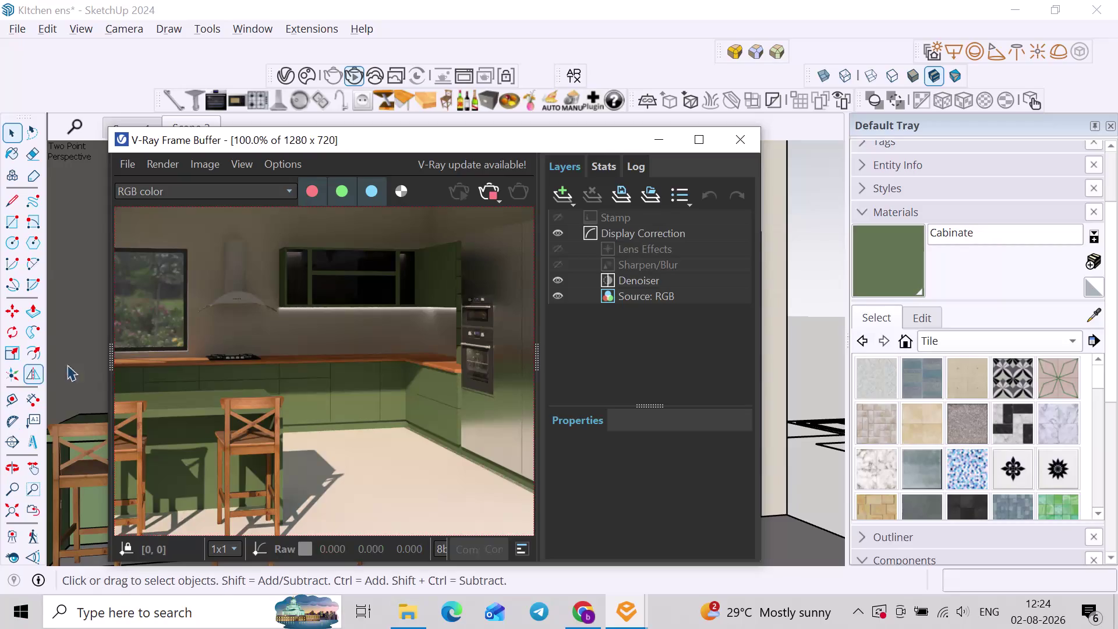
Zoom the Frame Buffer image and start a fresh render of the kitchen scene.
scroll(down, 3)
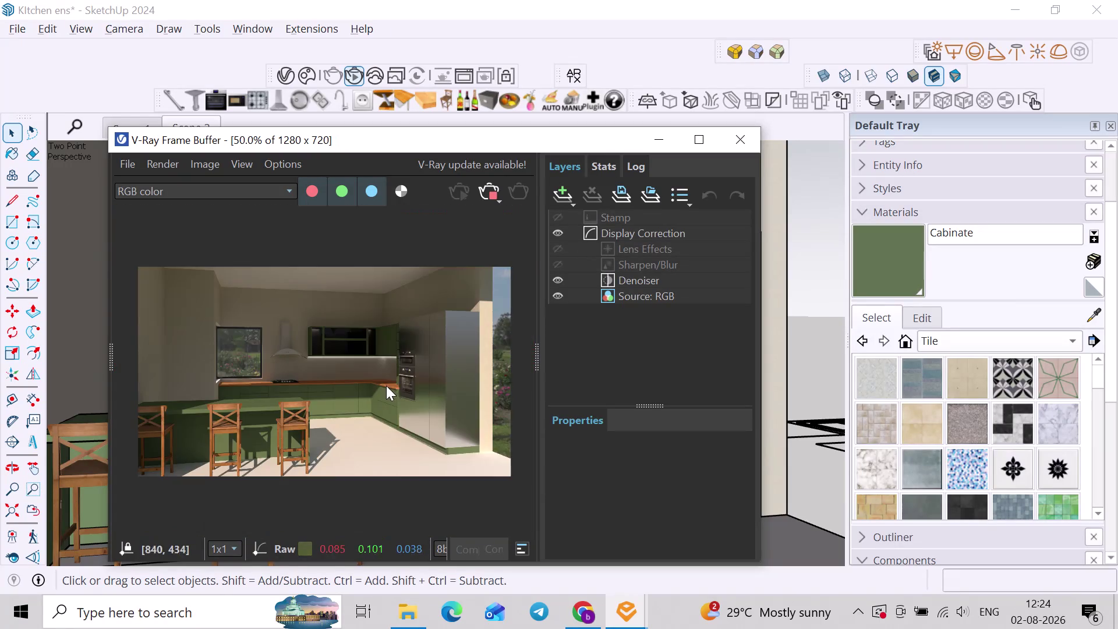
scroll(up, 3)
click(503, 185)
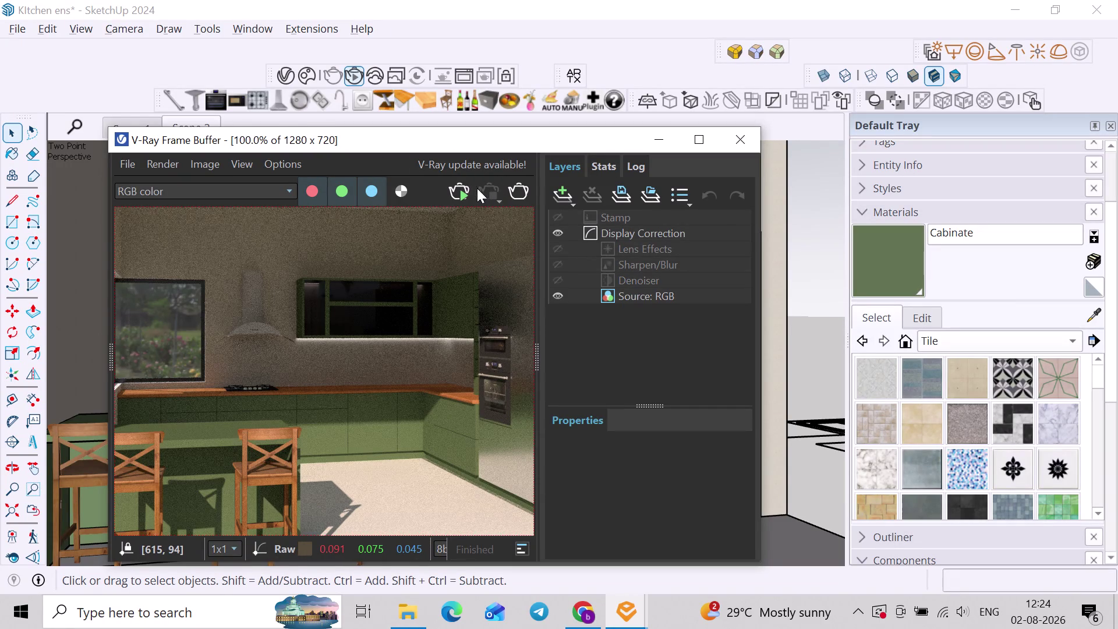
click(458, 195)
click(734, 140)
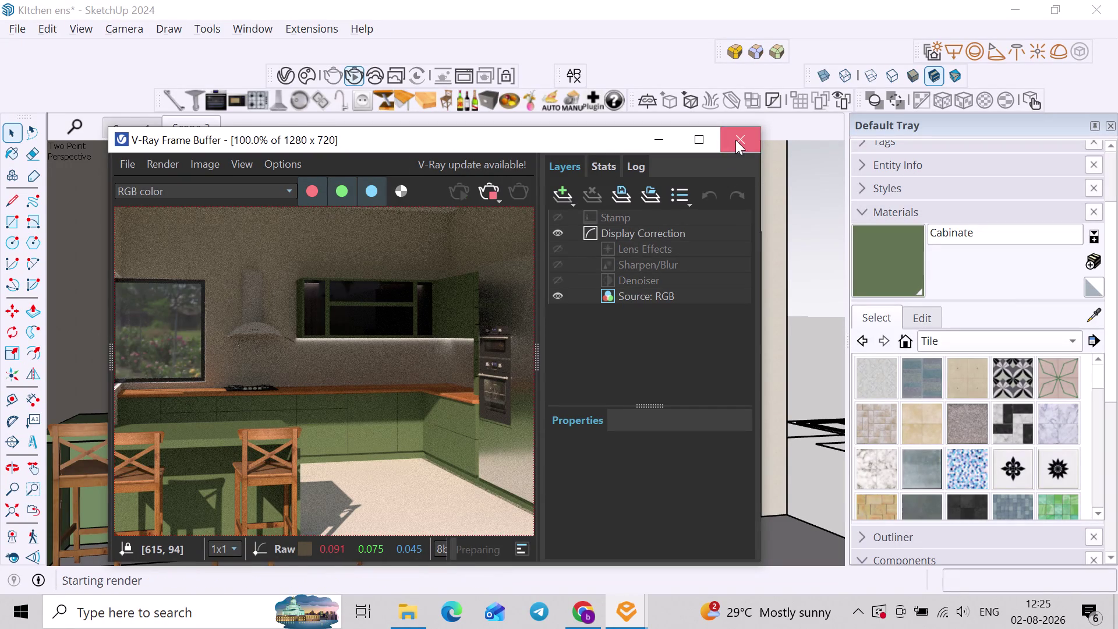